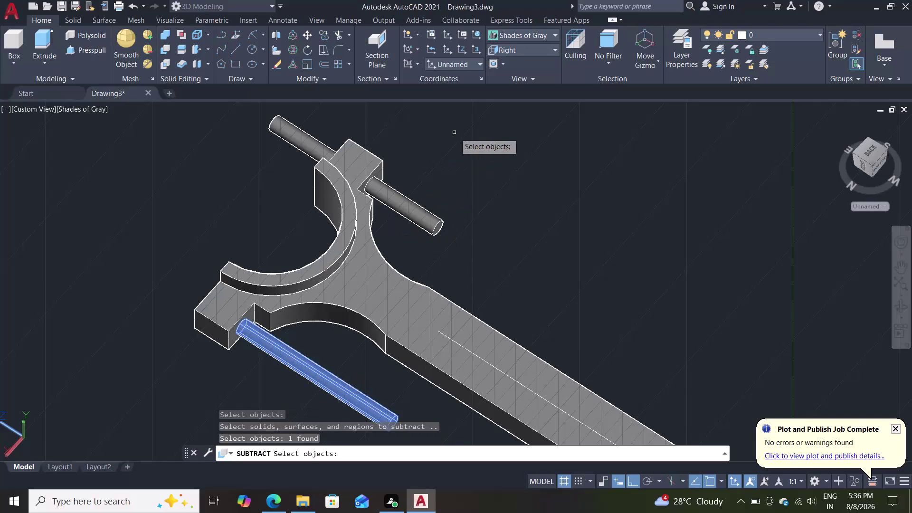
Subtract both bolt pin cylinders from the rod body, then undo that subtraction.
click(425, 209)
click(319, 145)
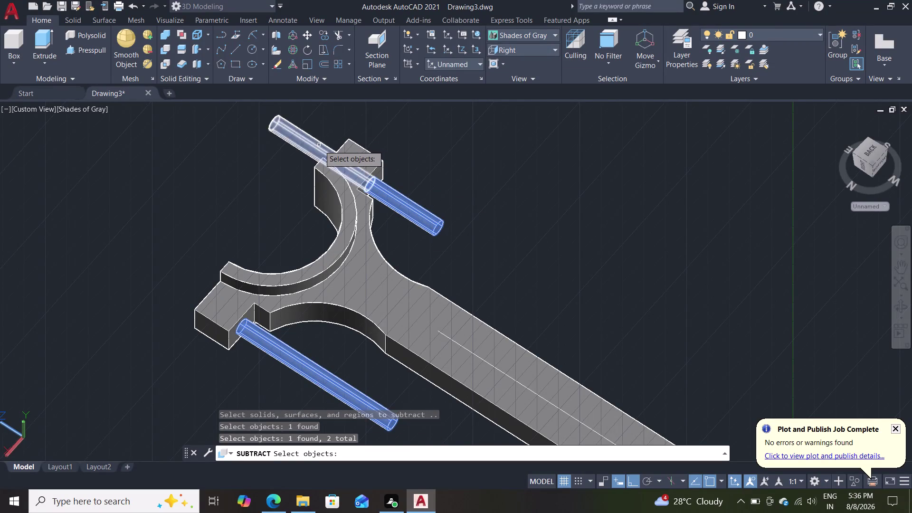
key(Return)
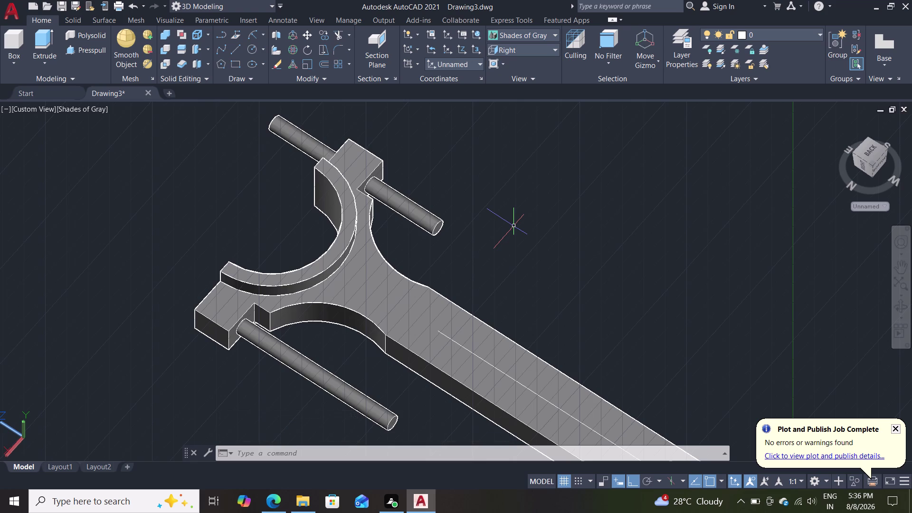
key(ctrl+z)
Undo the latest edits, including the region press-pull, and re-centre the connecting rod in view.
key(ctrl+z)
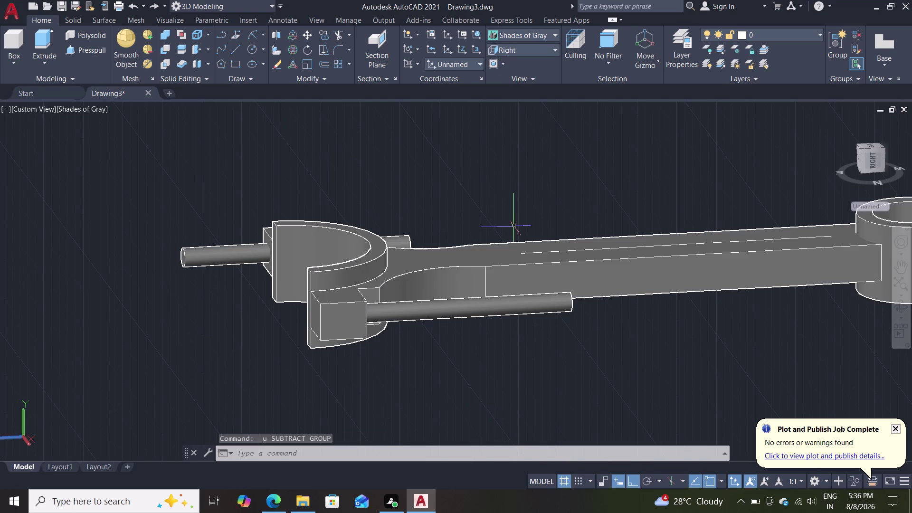
key(ctrl+z)
key(ctrl+z)
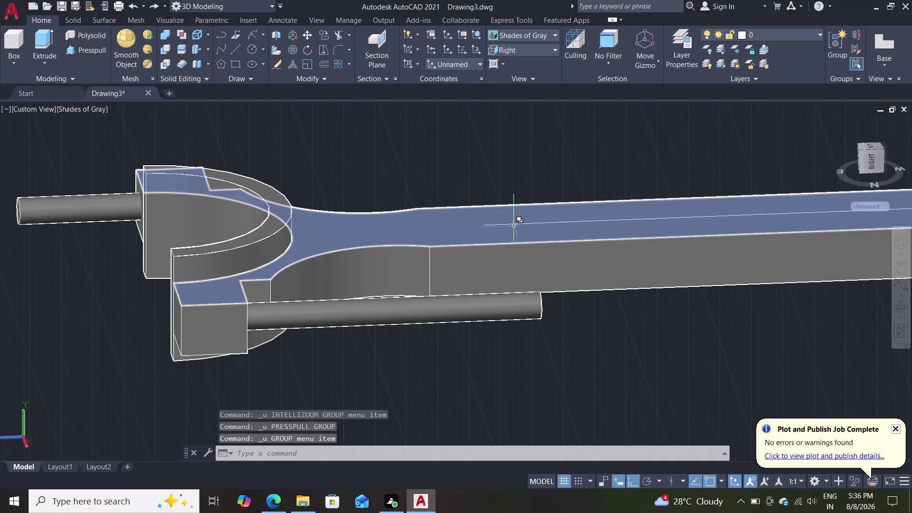
key(ctrl+z)
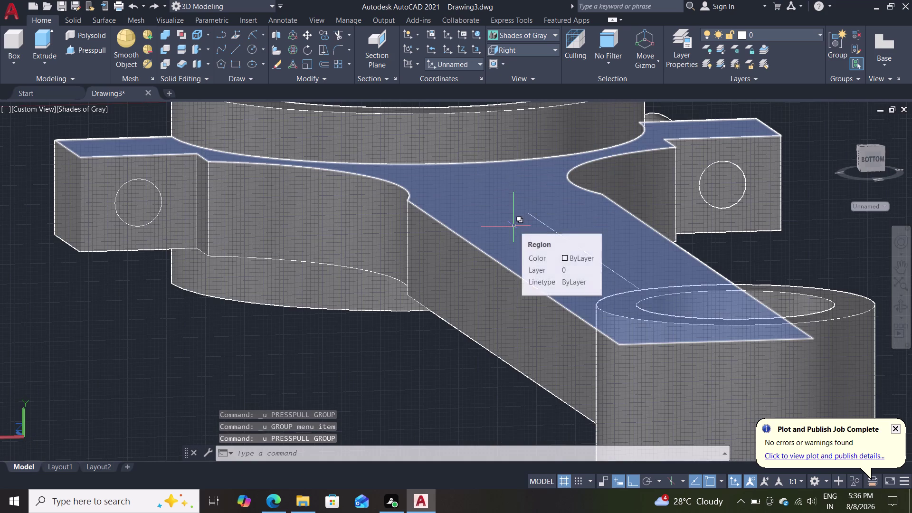
key(Escape)
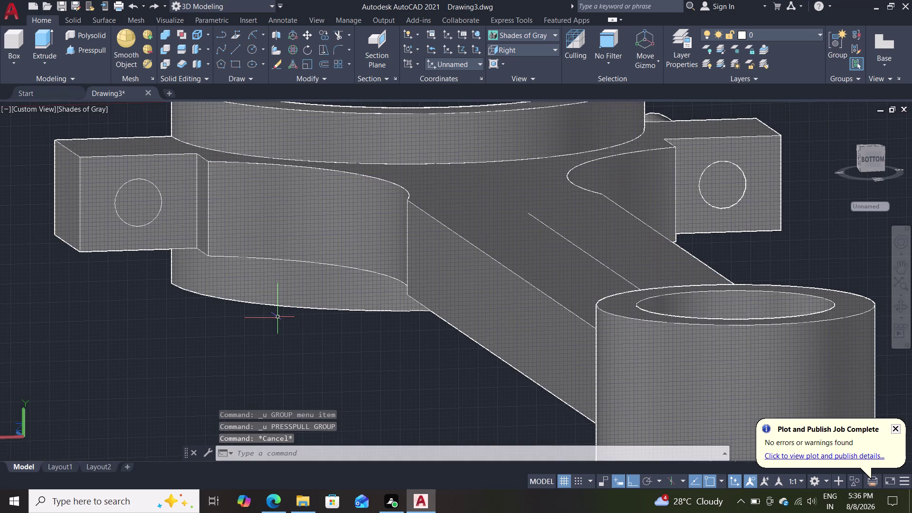
middle_drag(261, 340, 382, 360)
scroll(down, 3)
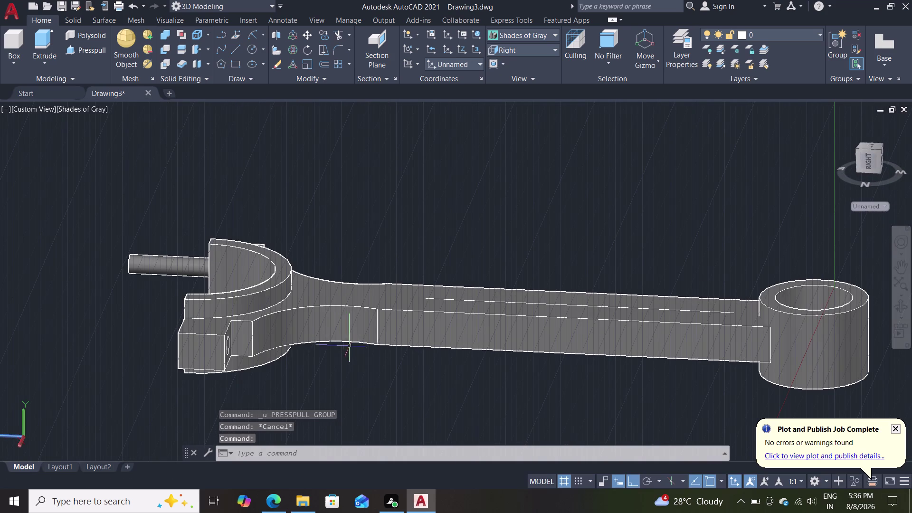
scroll(up, 3)
scroll(down, 3)
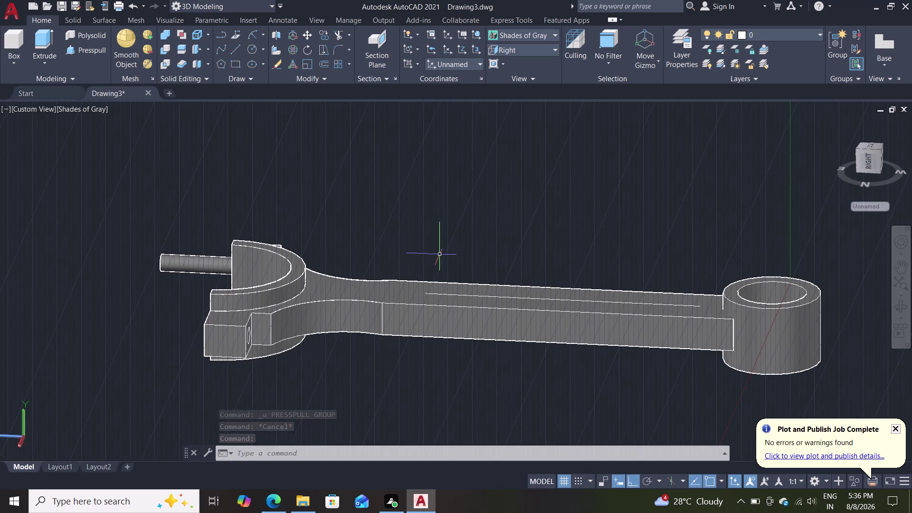
scroll(up, 3)
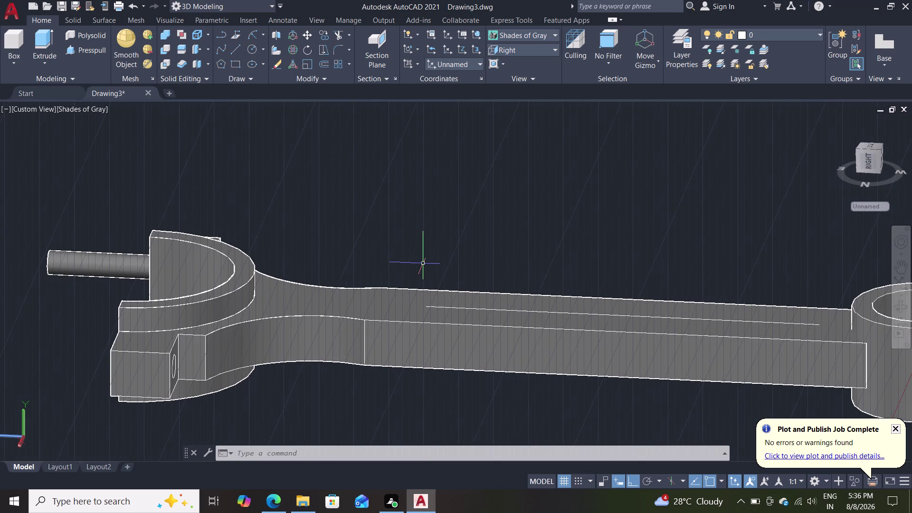
scroll(down, 3)
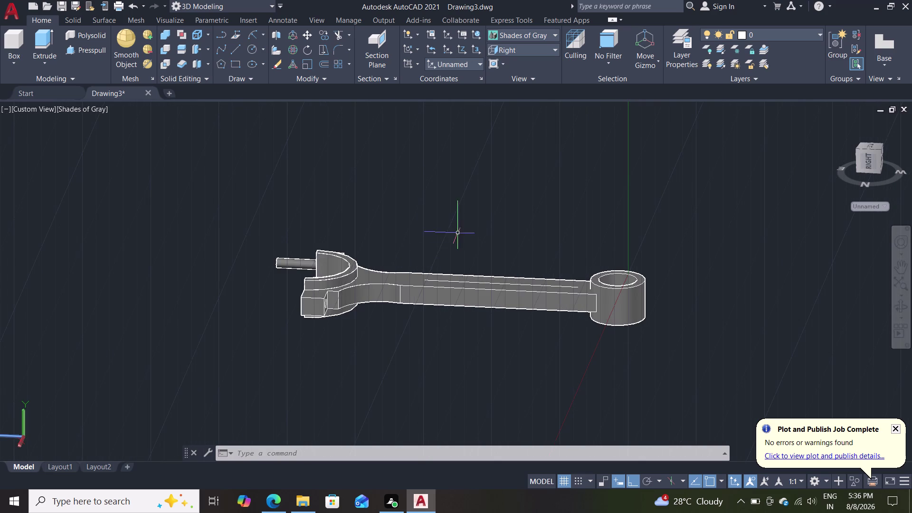
middle_drag(463, 234, 433, 299)
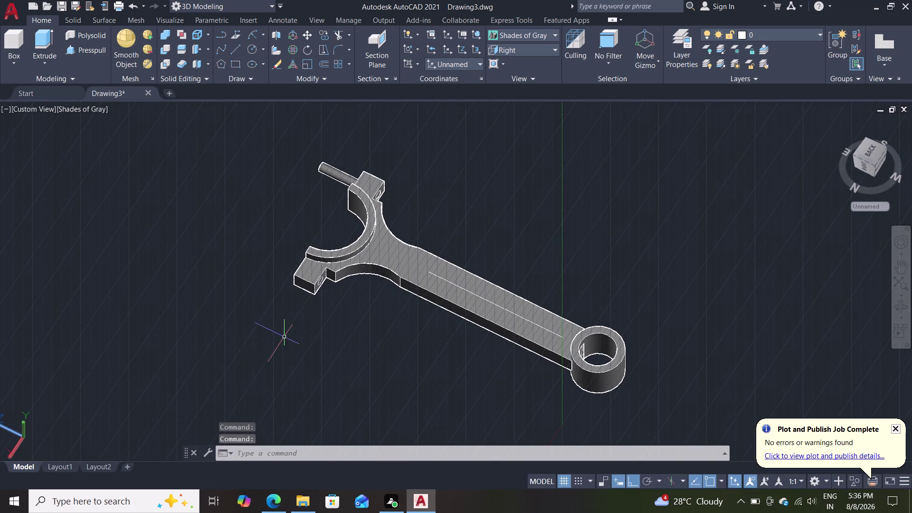
Undo further edits back through the grouping step.
key(ctrl+z)
key(ctrl+z)
key(ctrl+z)
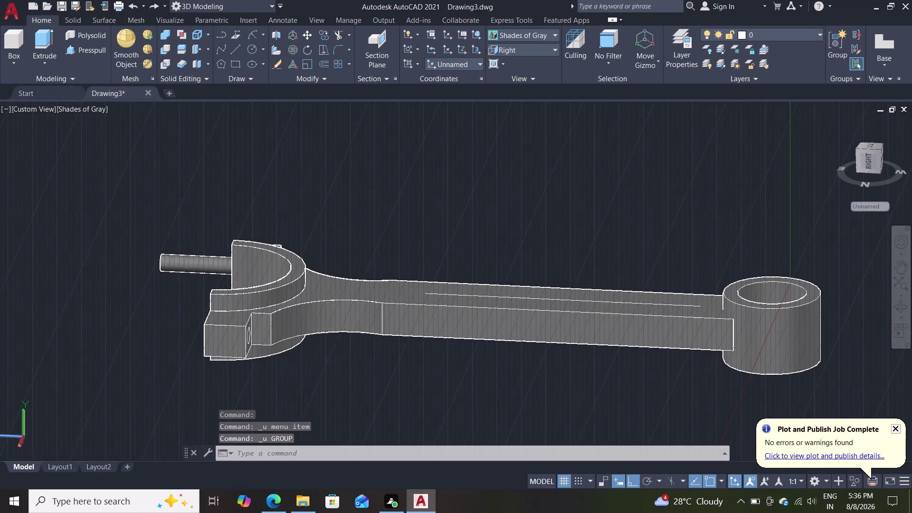
key(ctrl+z)
key(ctrl+z)
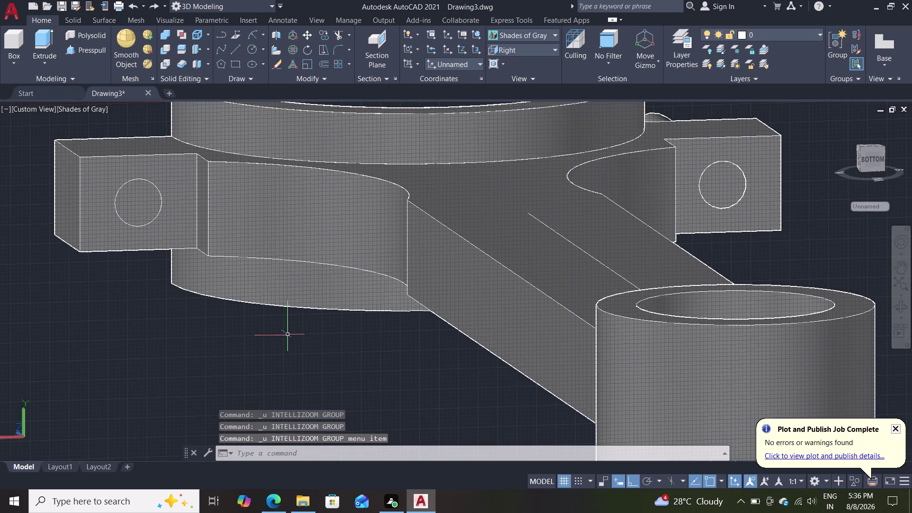
key(ctrl+z)
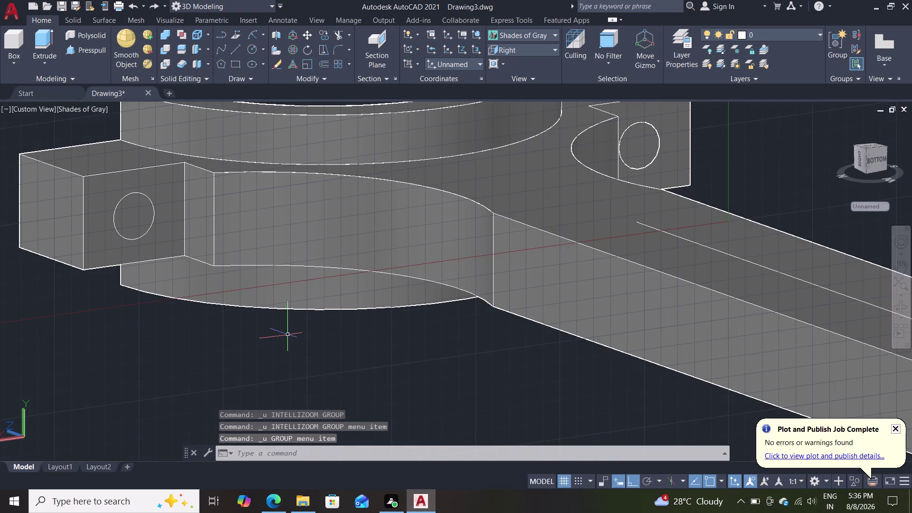
scroll(down, 3)
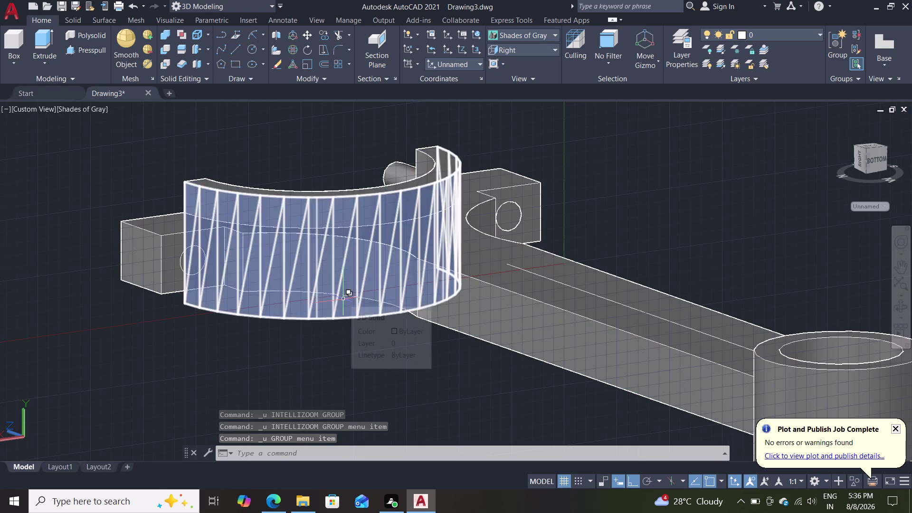
Undo the cap press-pull, the erase and the near-lug bolt-hole circle.
key(ctrl+z)
key(ctrl+z)
key(ctrl+z)
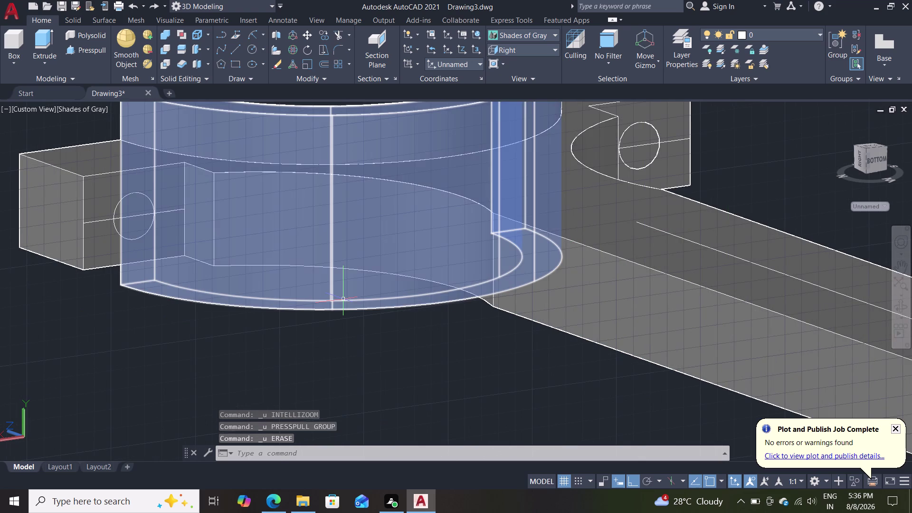
scroll(down, 3)
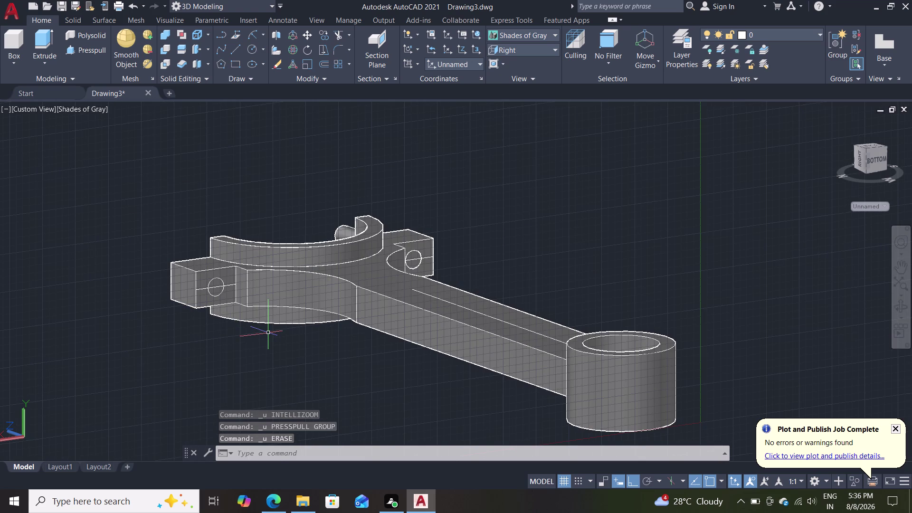
key(ctrl+z)
key(ctrl+z)
key(ctrl+z)
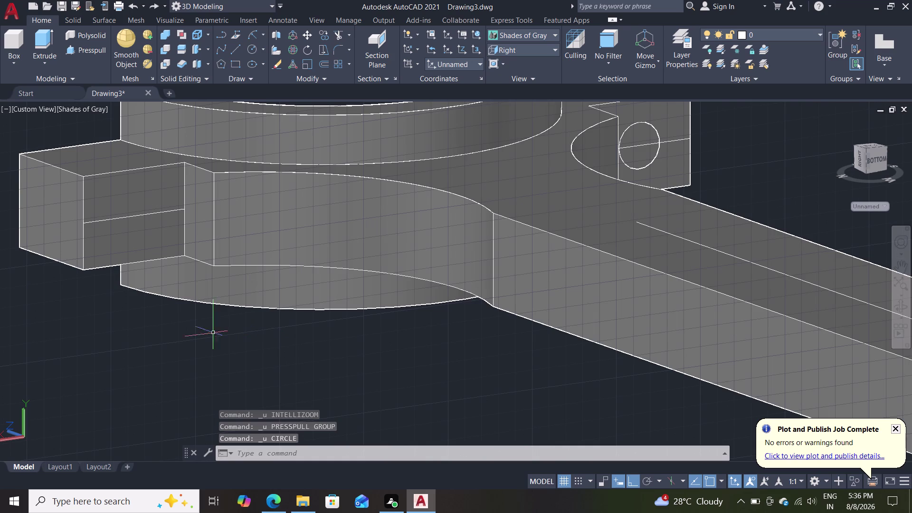
middle_drag(190, 359, 413, 387)
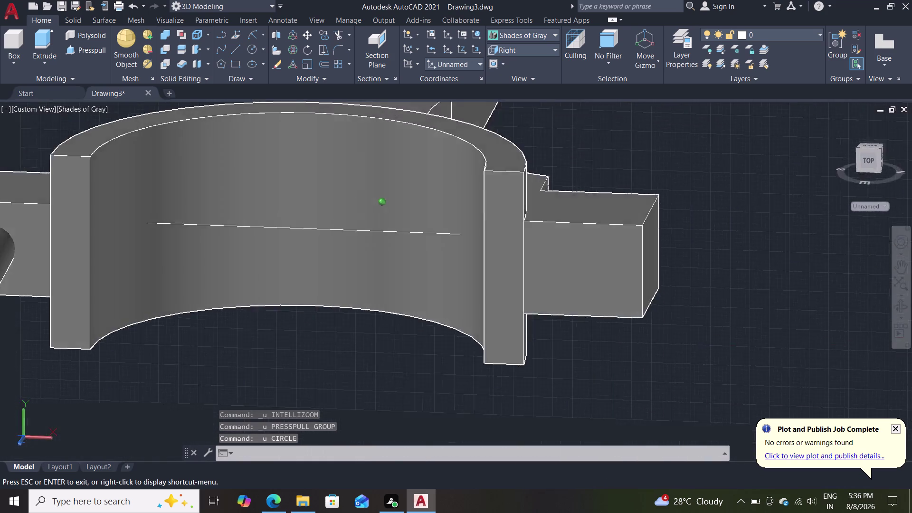
middle_drag(413, 387, 312, 423)
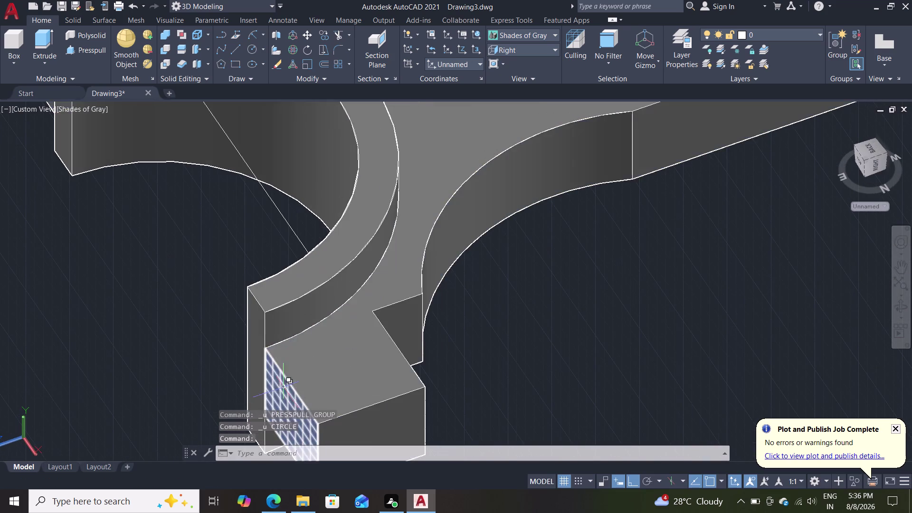
scroll(down, 3)
middle_click(407, 378)
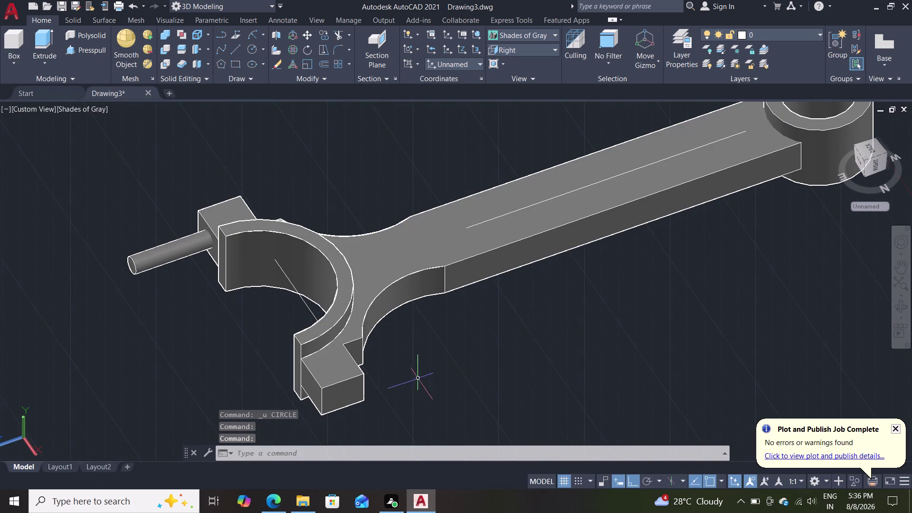
middle_drag(414, 383, 267, 369)
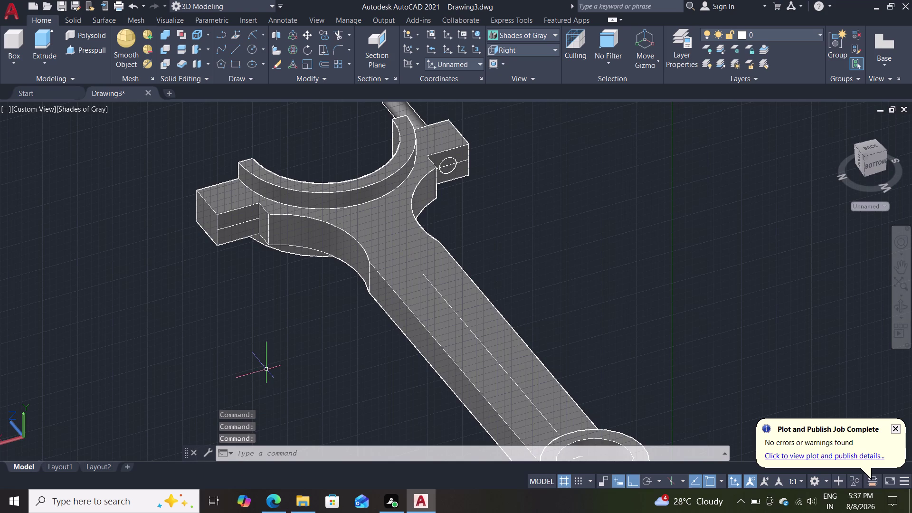
scroll(up, 3)
middle_drag(265, 292, 243, 349)
middle_click(243, 350)
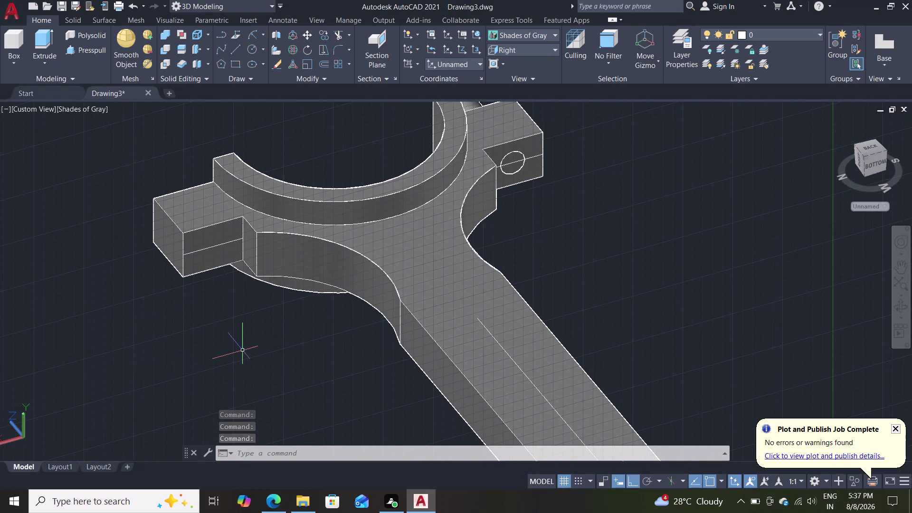
Draw a radius-6 circle on the left lug's end face, then undo it.
key(c)
key(Return)
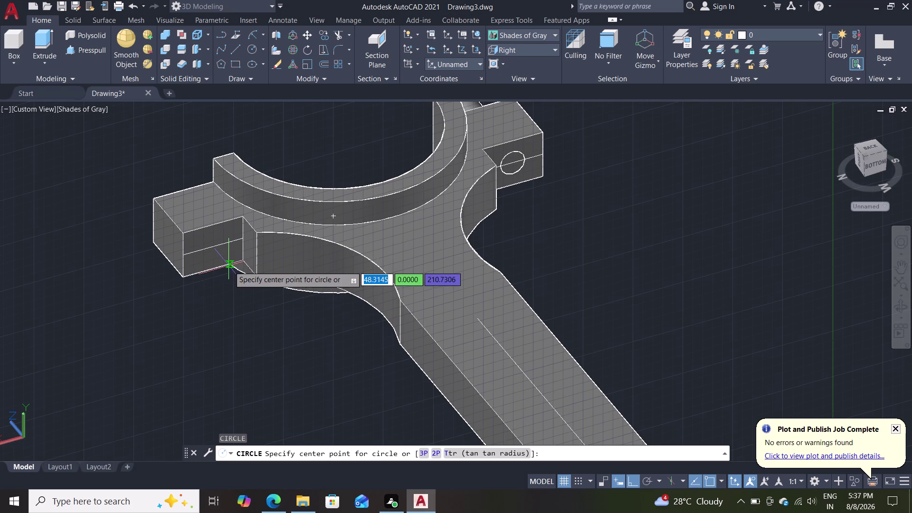
click(211, 248)
key(6)
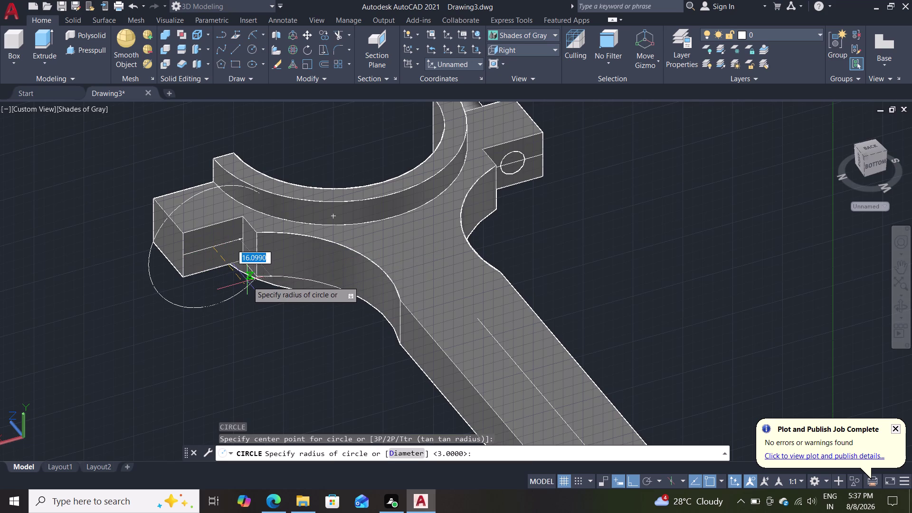
key(Return)
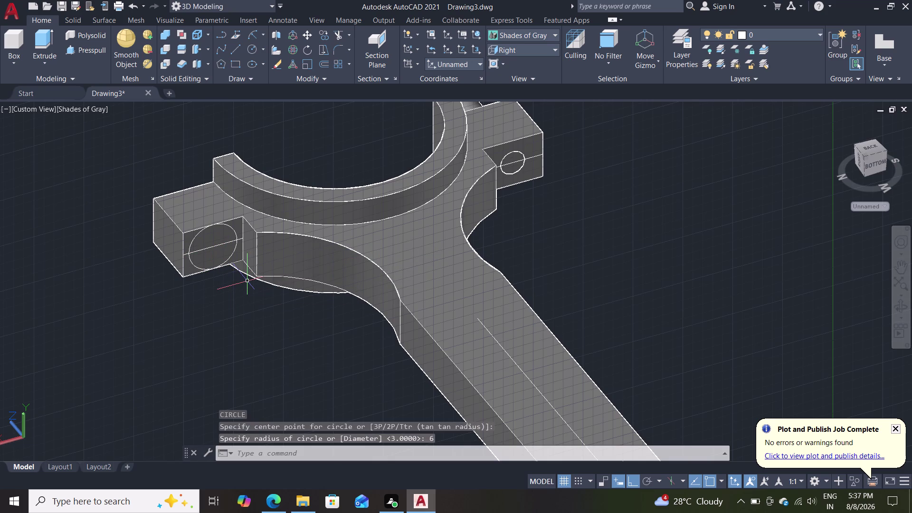
key(ctrl+z)
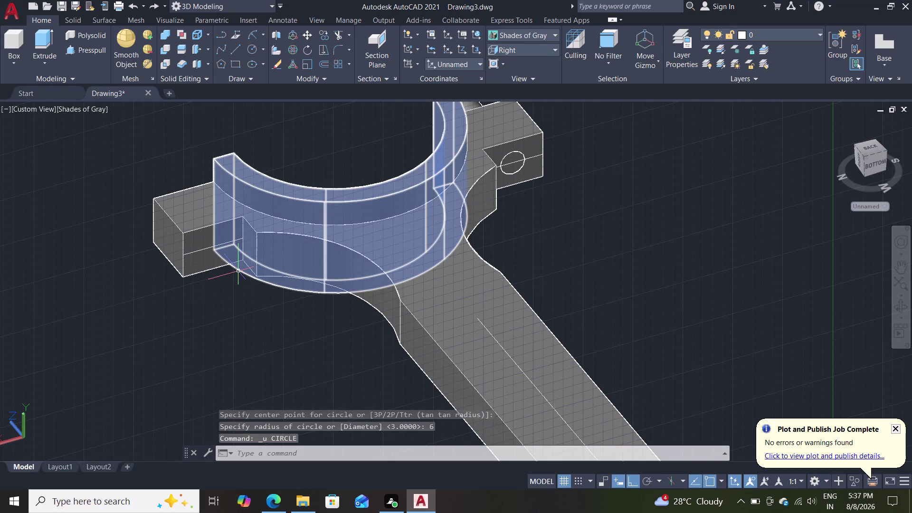
Draw a radius-3 circle centred on the left lug's end face instead.
key(c)
key(Return)
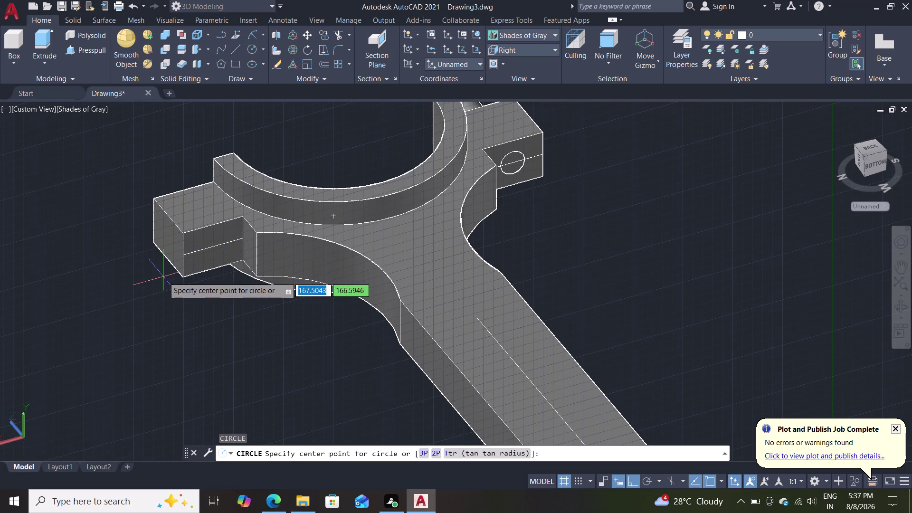
key(Escape)
key(c)
key(Return)
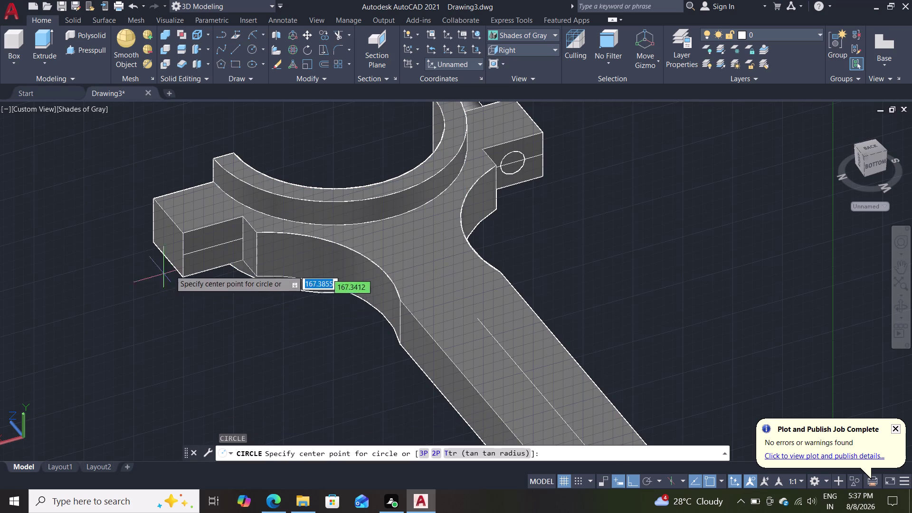
click(209, 247)
key(3)
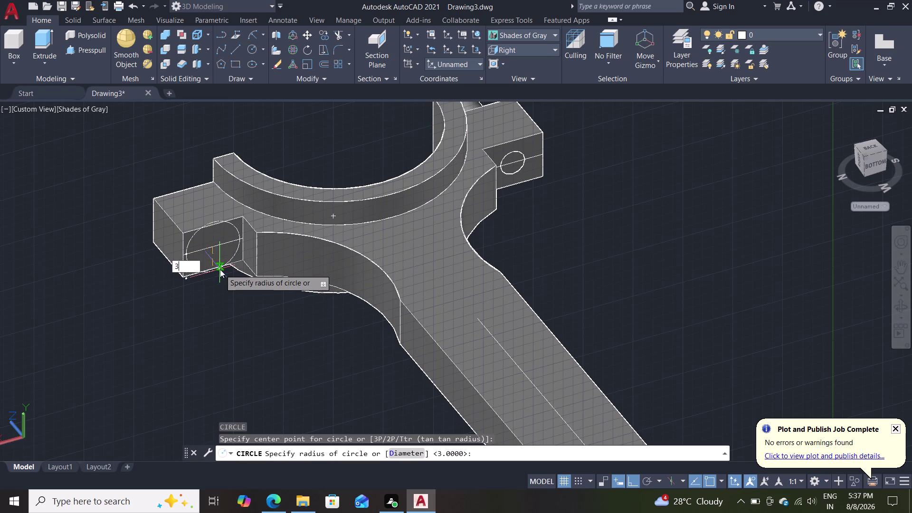
key(Return)
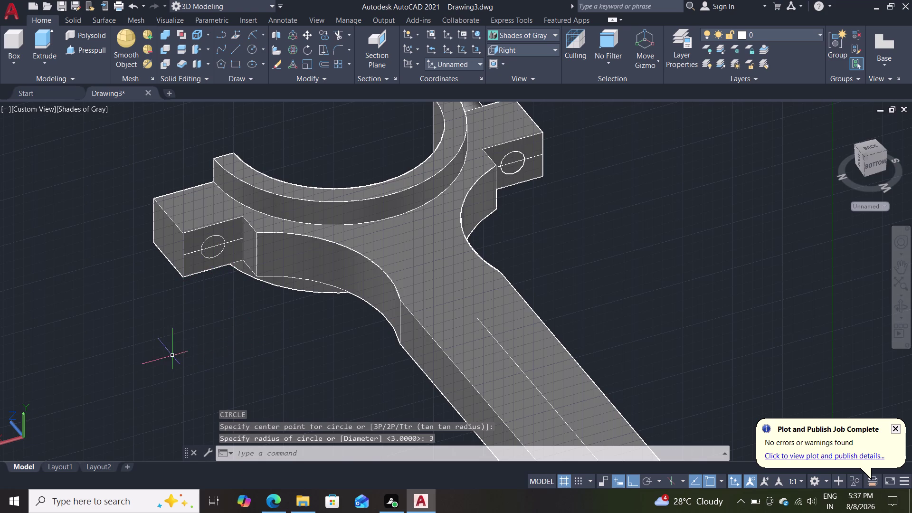
scroll(down, 3)
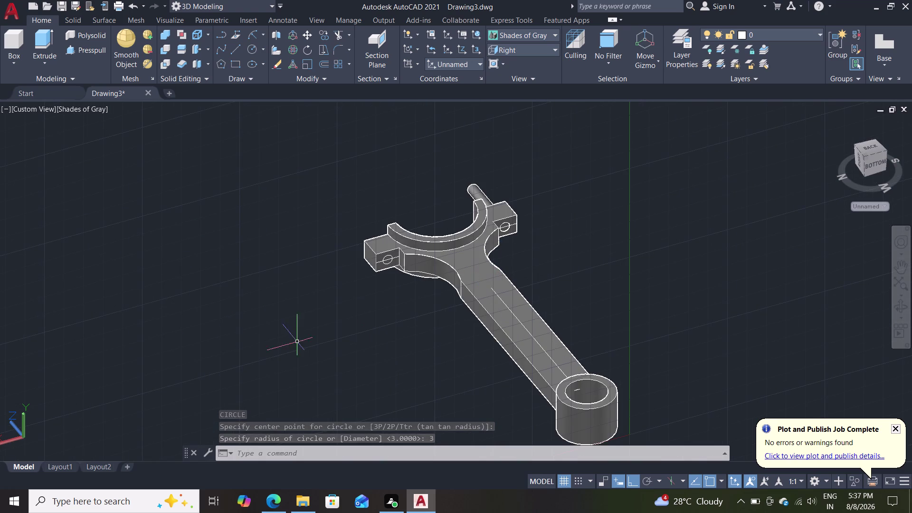
Erase the extra object on the big-end half ring and orbit around the rod to inspect it.
middle_drag(238, 322, 452, 314)
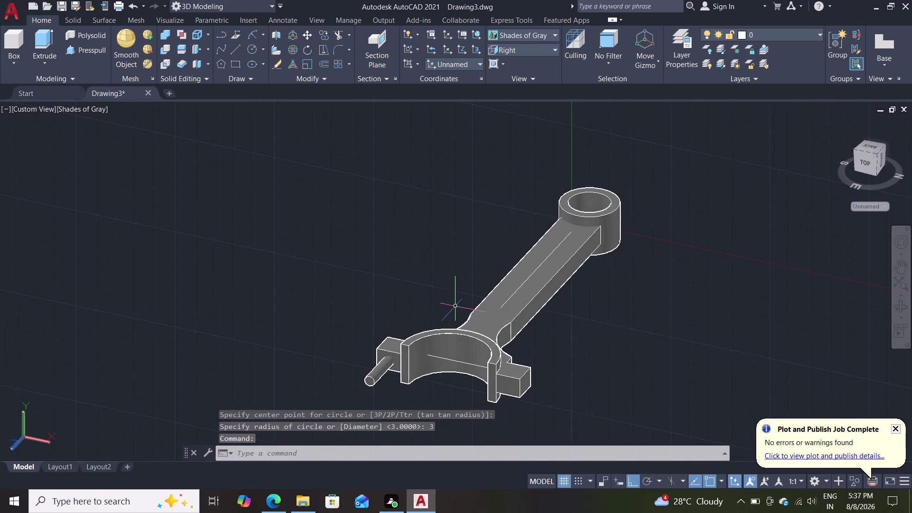
scroll(up, 3)
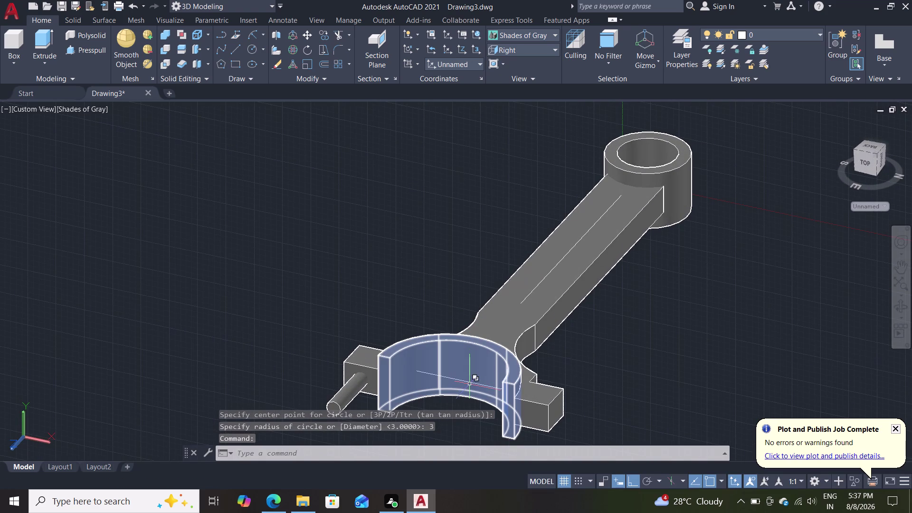
click(471, 382)
key(Delete)
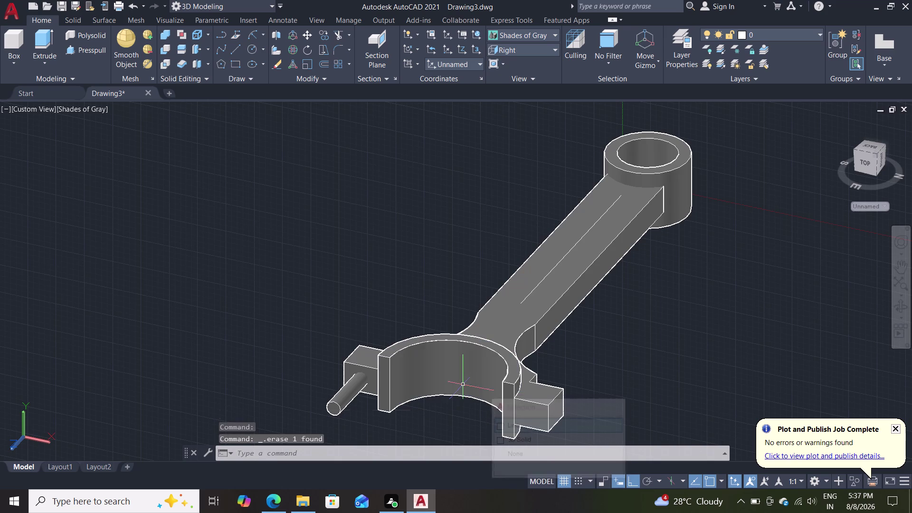
scroll(down, 3)
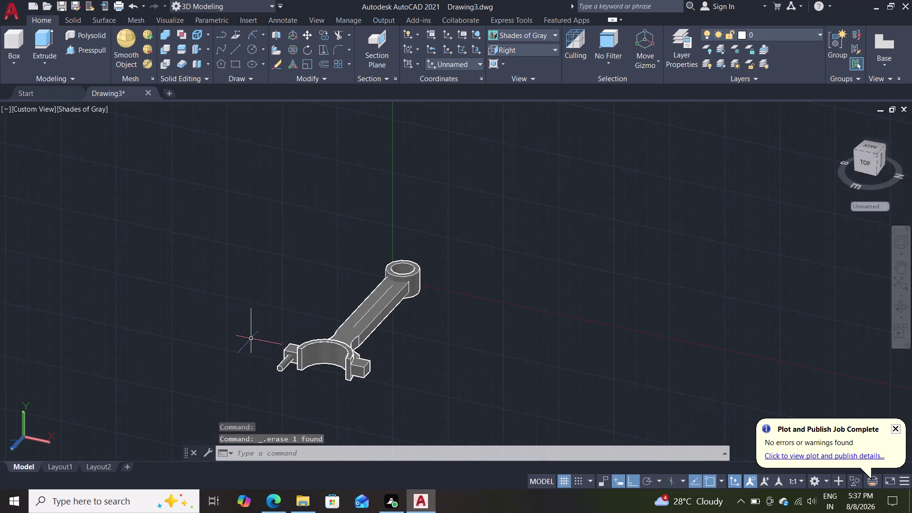
scroll(up, 3)
middle_drag(561, 305, 568, 265)
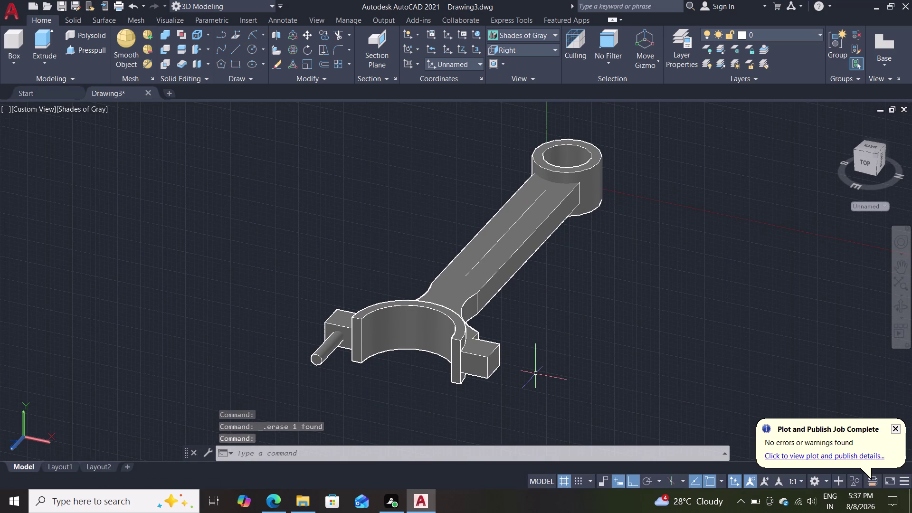
middle_drag(521, 387, 667, 314)
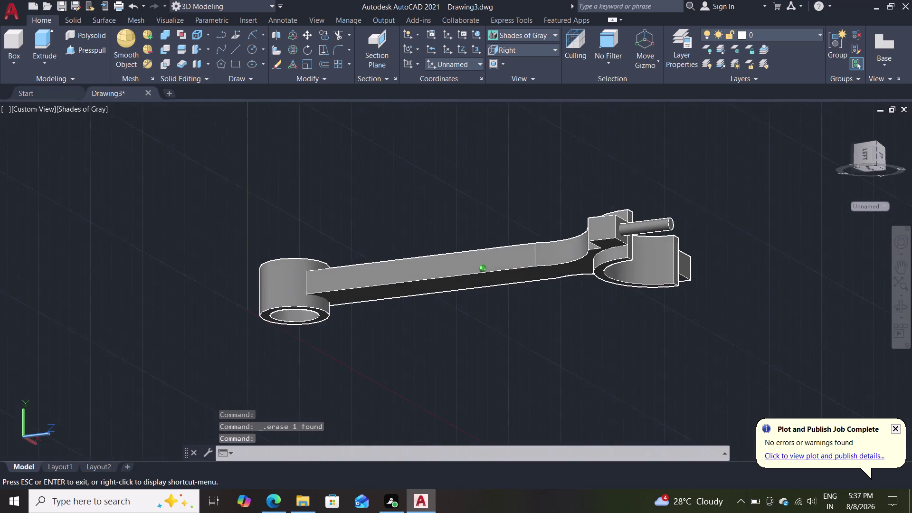
middle_drag(667, 314, 570, 376)
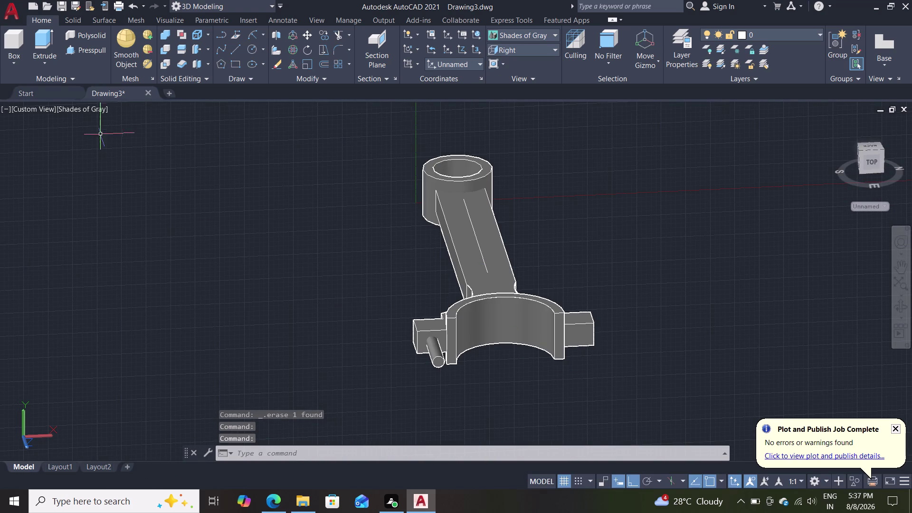
click(77, 46)
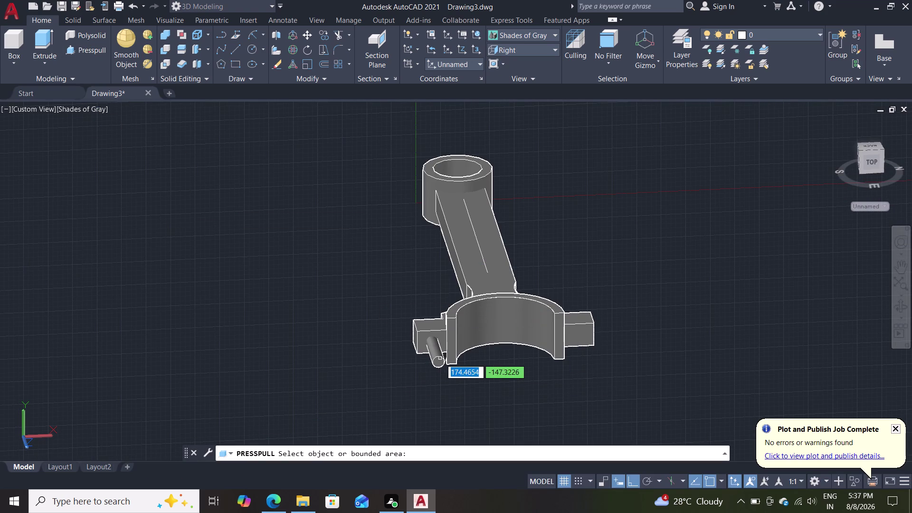
Try picking press-pull areas near the bolt pin and on the lug, orbiting to view the lug hole.
click(437, 366)
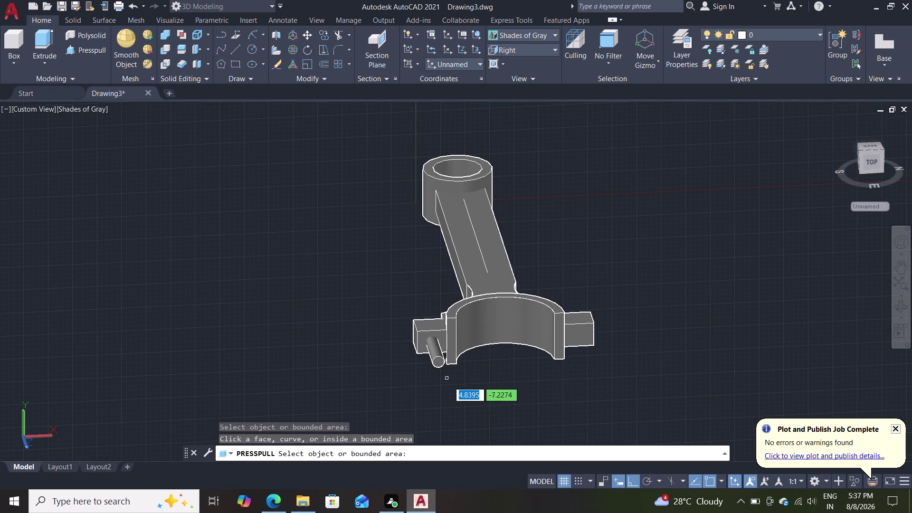
middle_drag(472, 383, 559, 356)
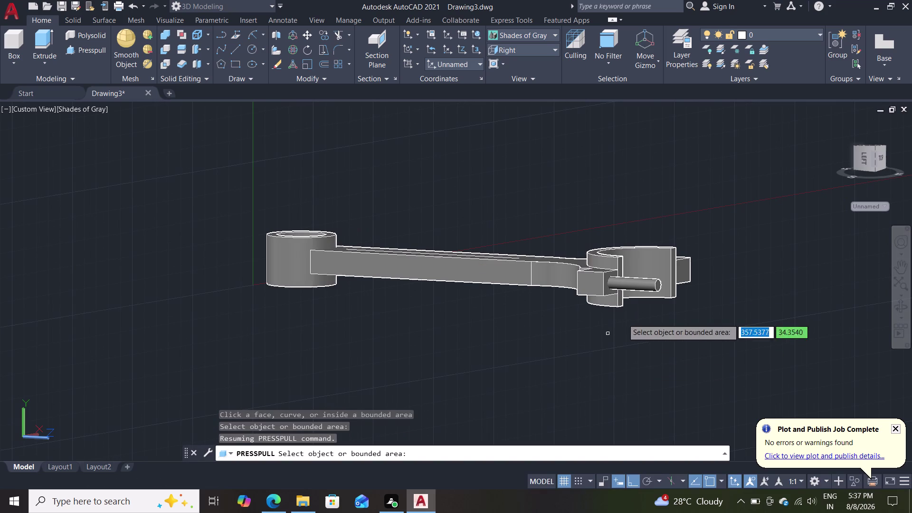
click(659, 289)
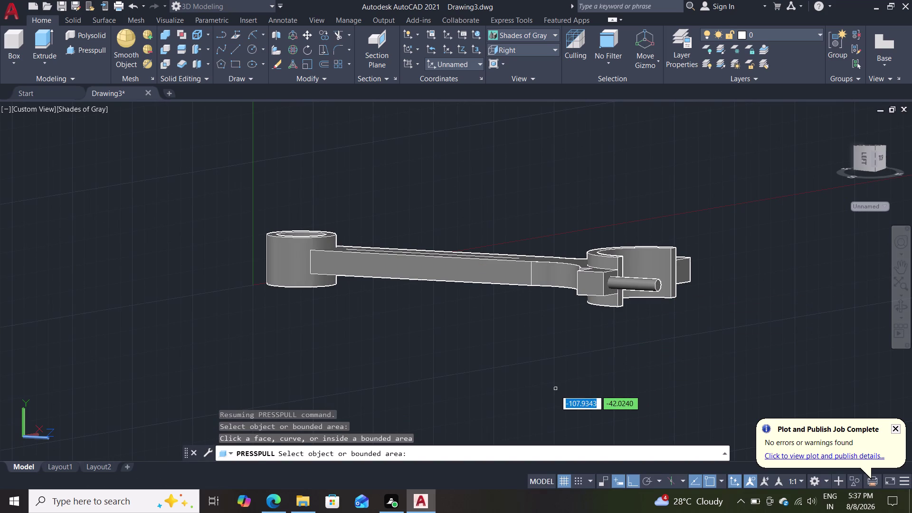
click(655, 286)
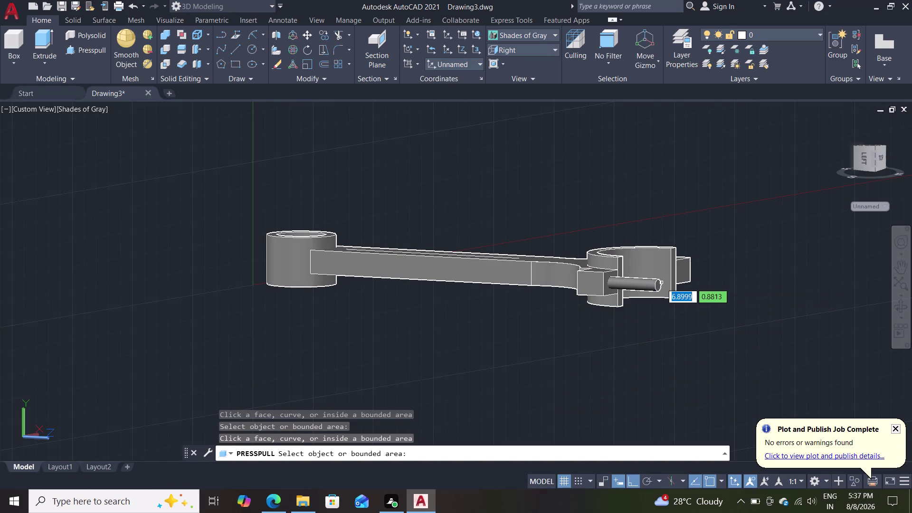
click(658, 285)
middle_drag(652, 331, 351, 342)
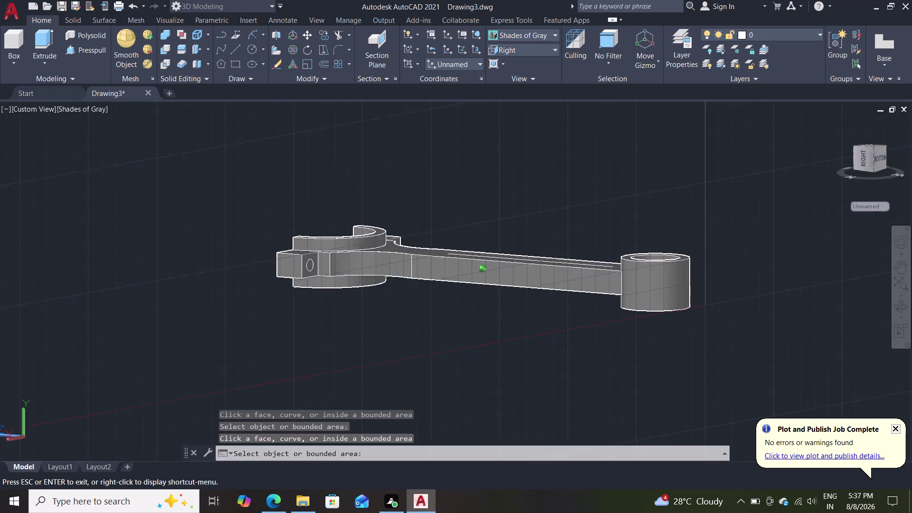
middle_drag(351, 342, 337, 334)
click(911, 512)
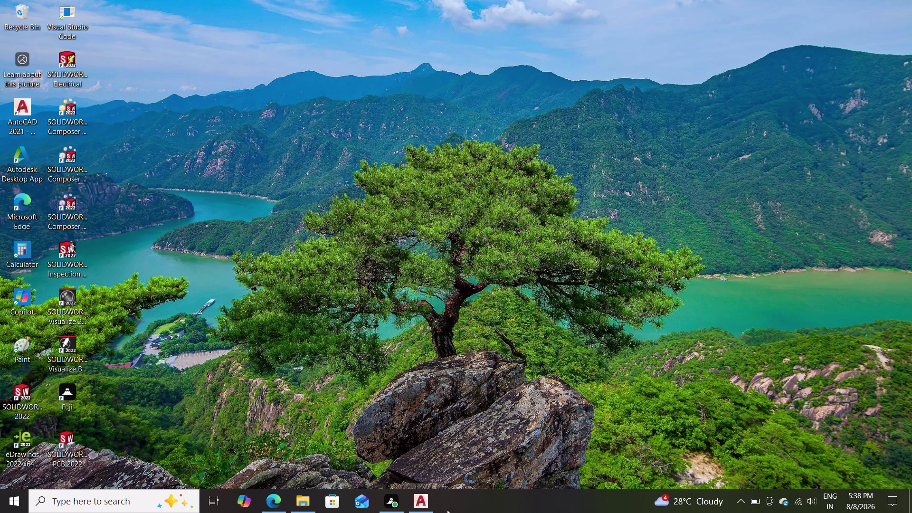
click(424, 511)
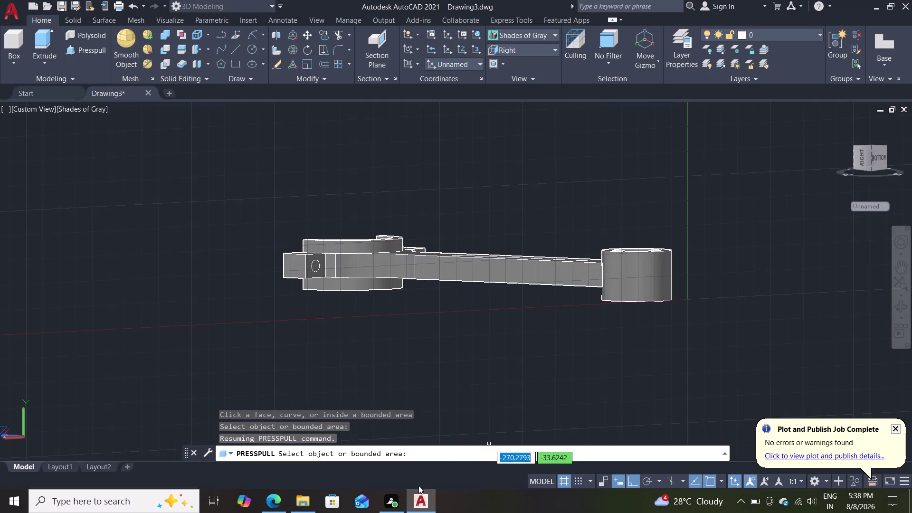